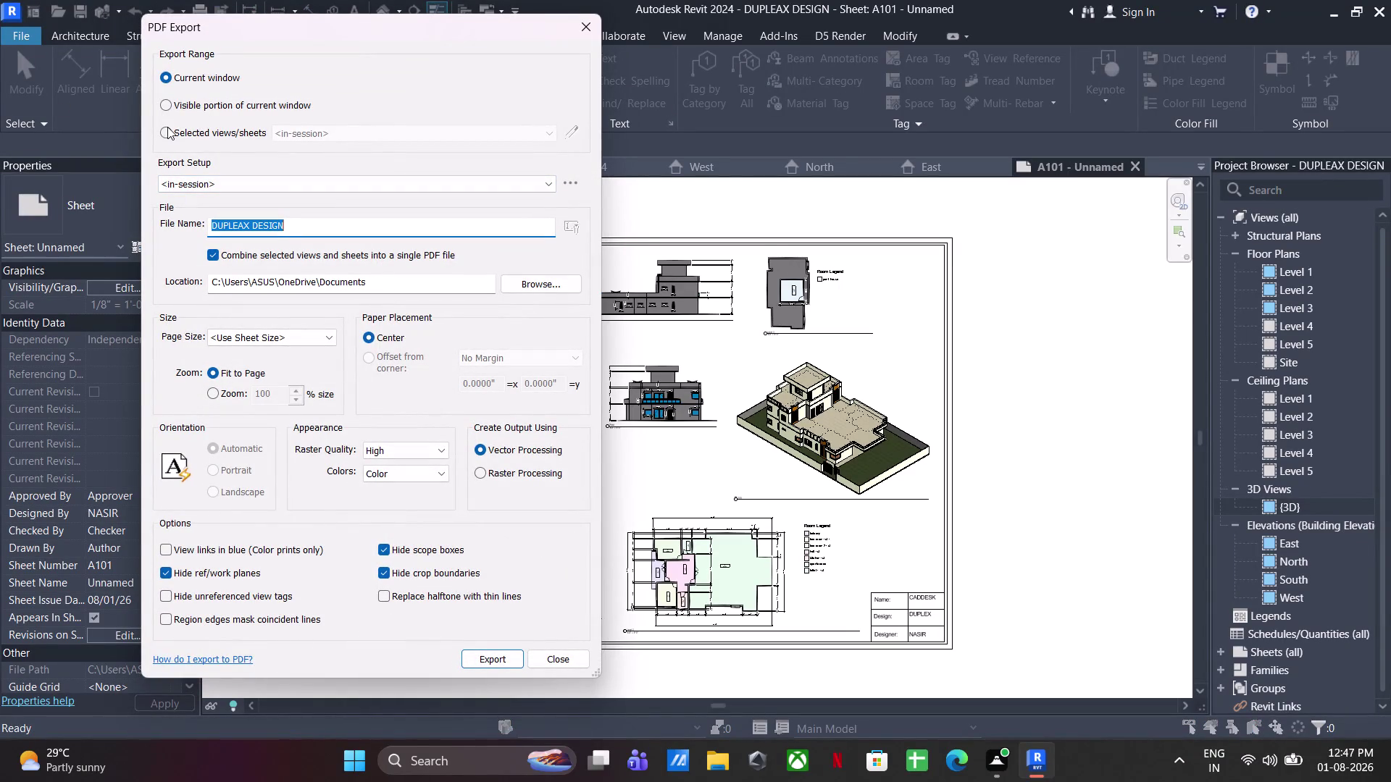
Close the PDF export settings and expand Sheets (all) to reveal sheet A101 - Unnamed.
click(167, 127)
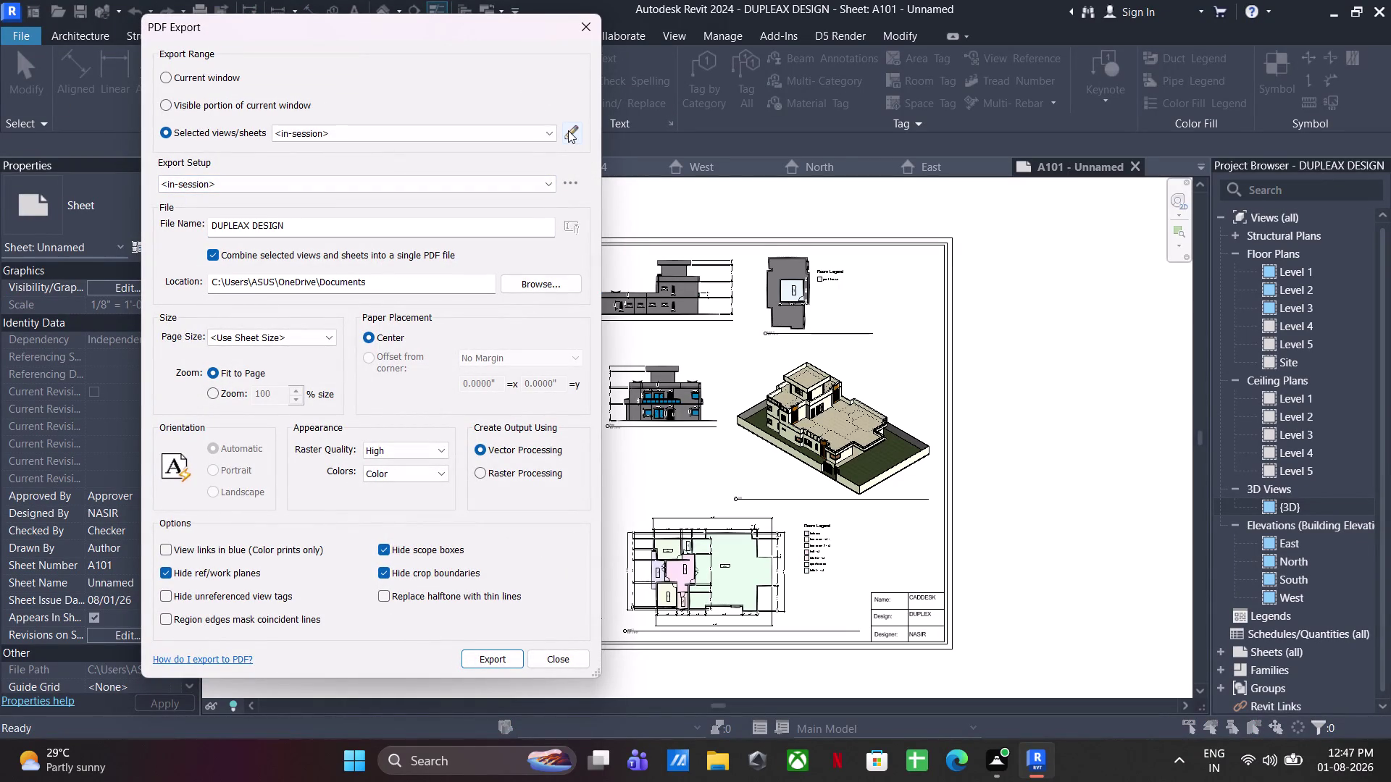
click(581, 21)
scroll(down, 3)
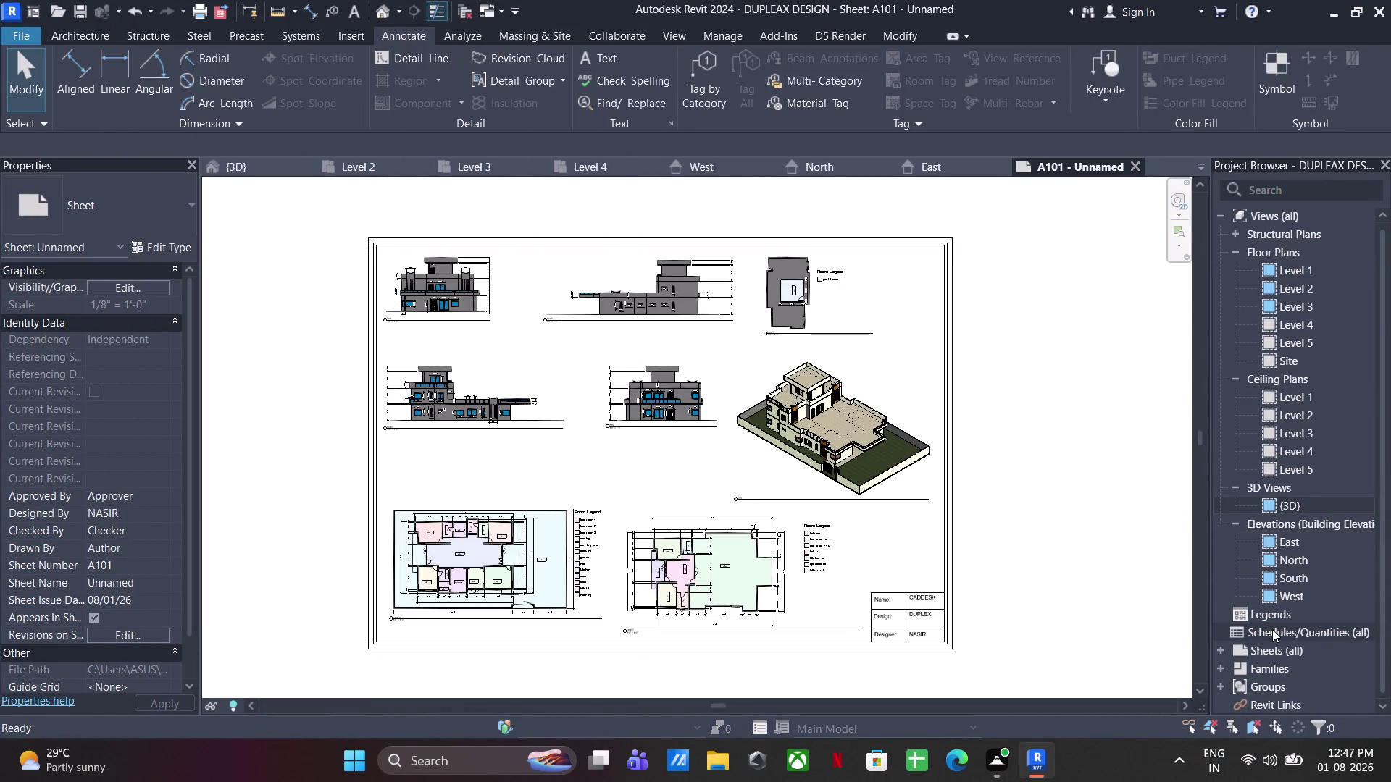
click(1222, 648)
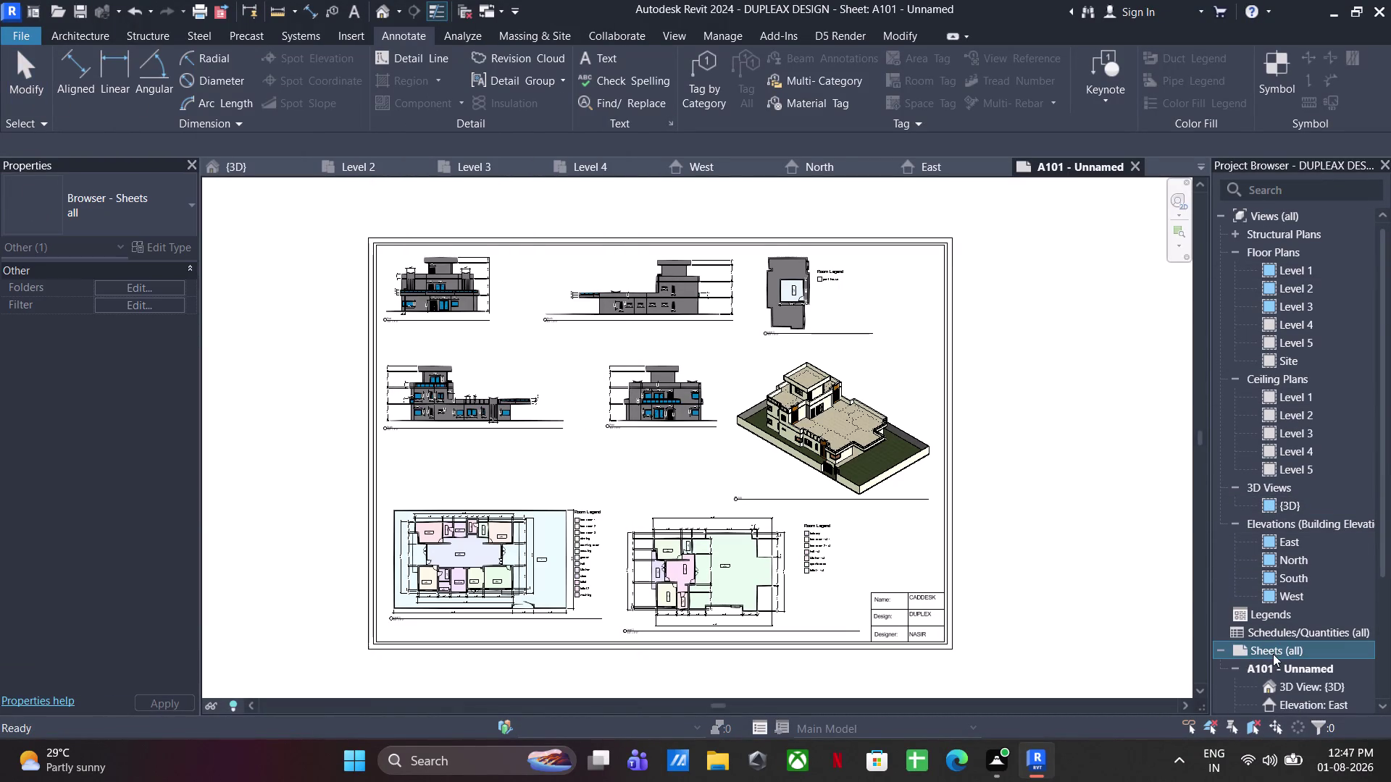
scroll(down, 3)
Rename sheet A101 from 'Unnamed' to 'PLAN AND ELEVATION EXTTERIOR'.
right_click(1302, 511)
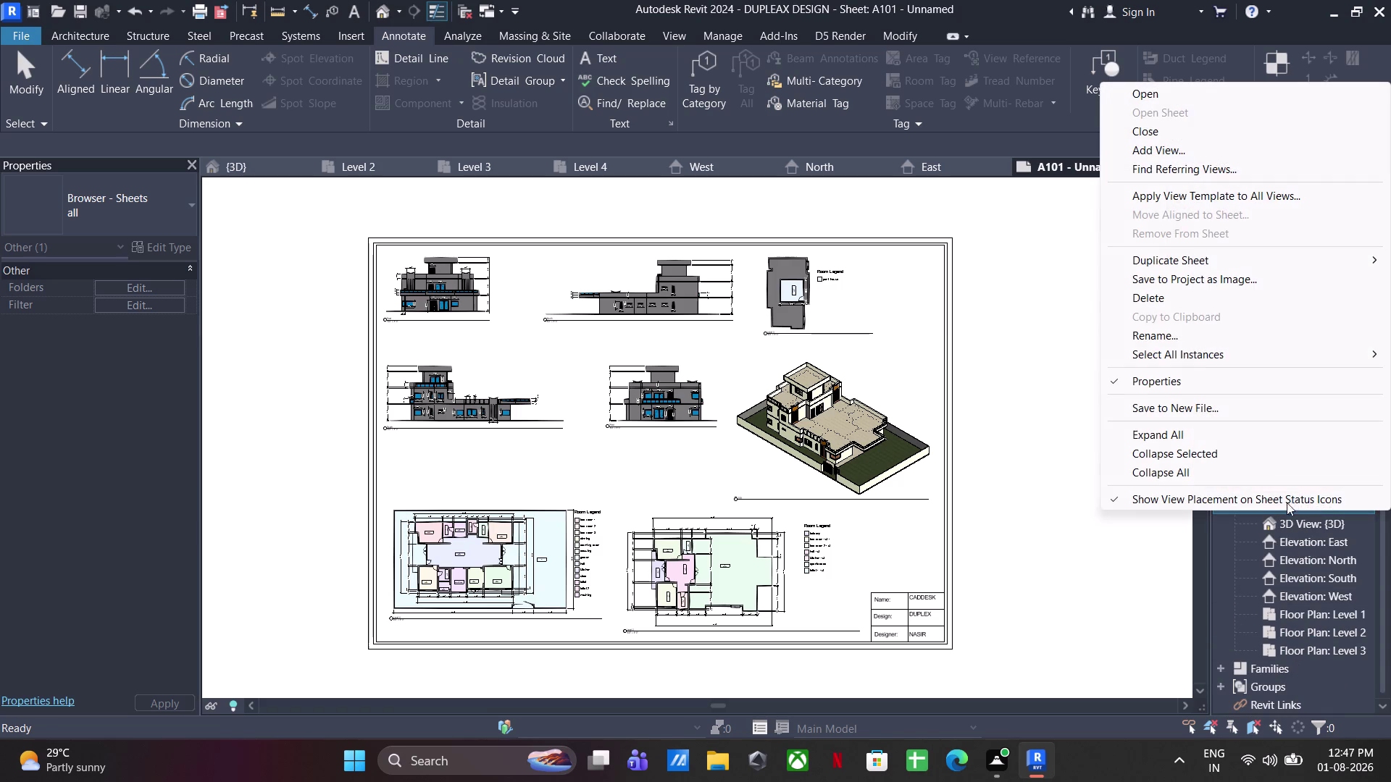
click(1176, 338)
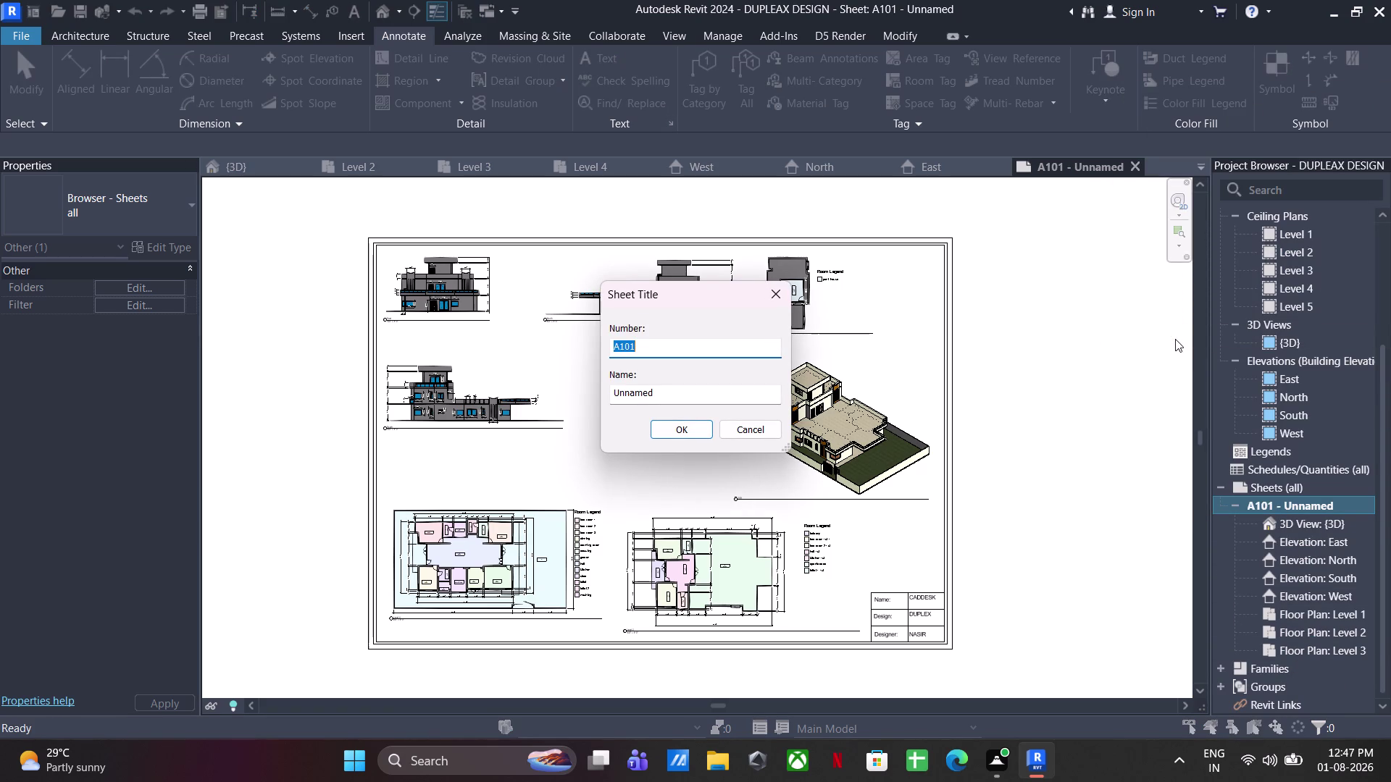
click(682, 404)
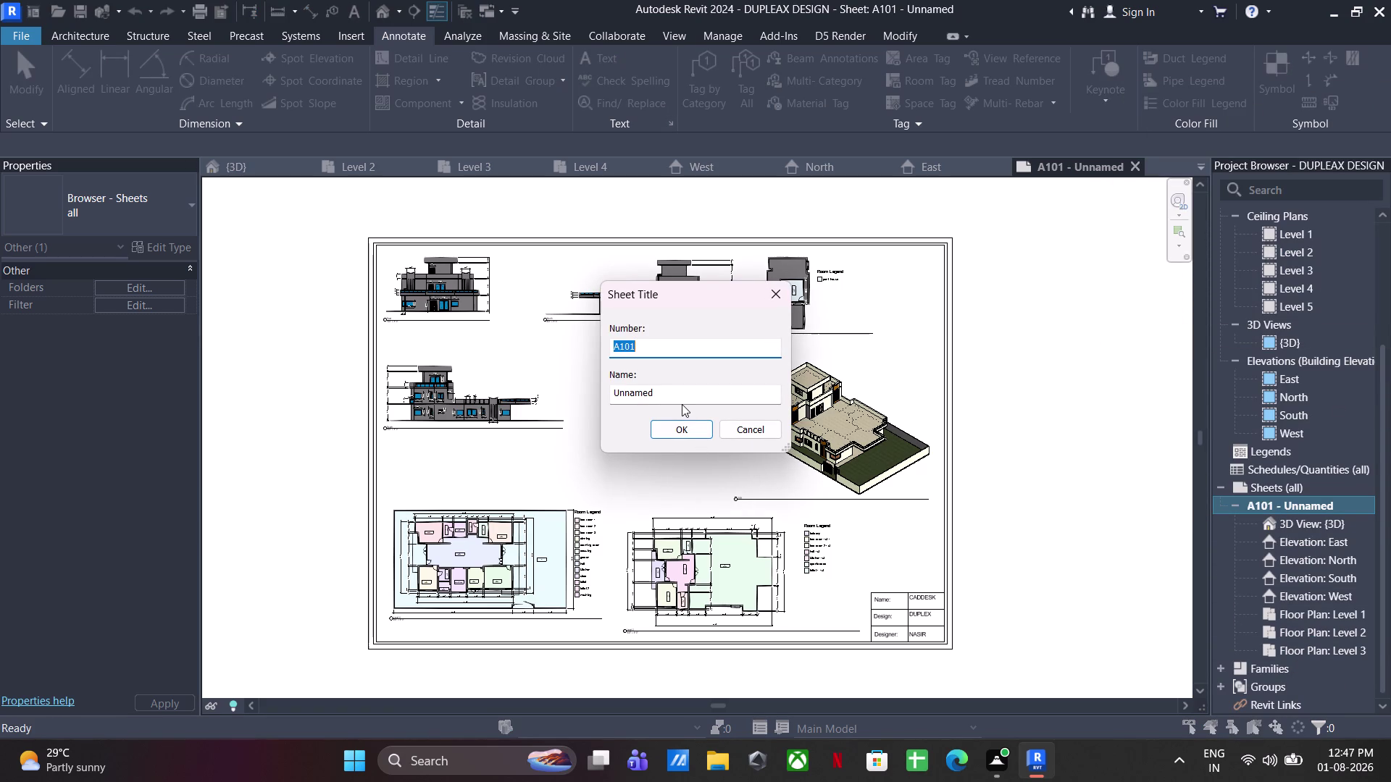
click(679, 396)
drag(680, 395, 540, 408)
text(P)
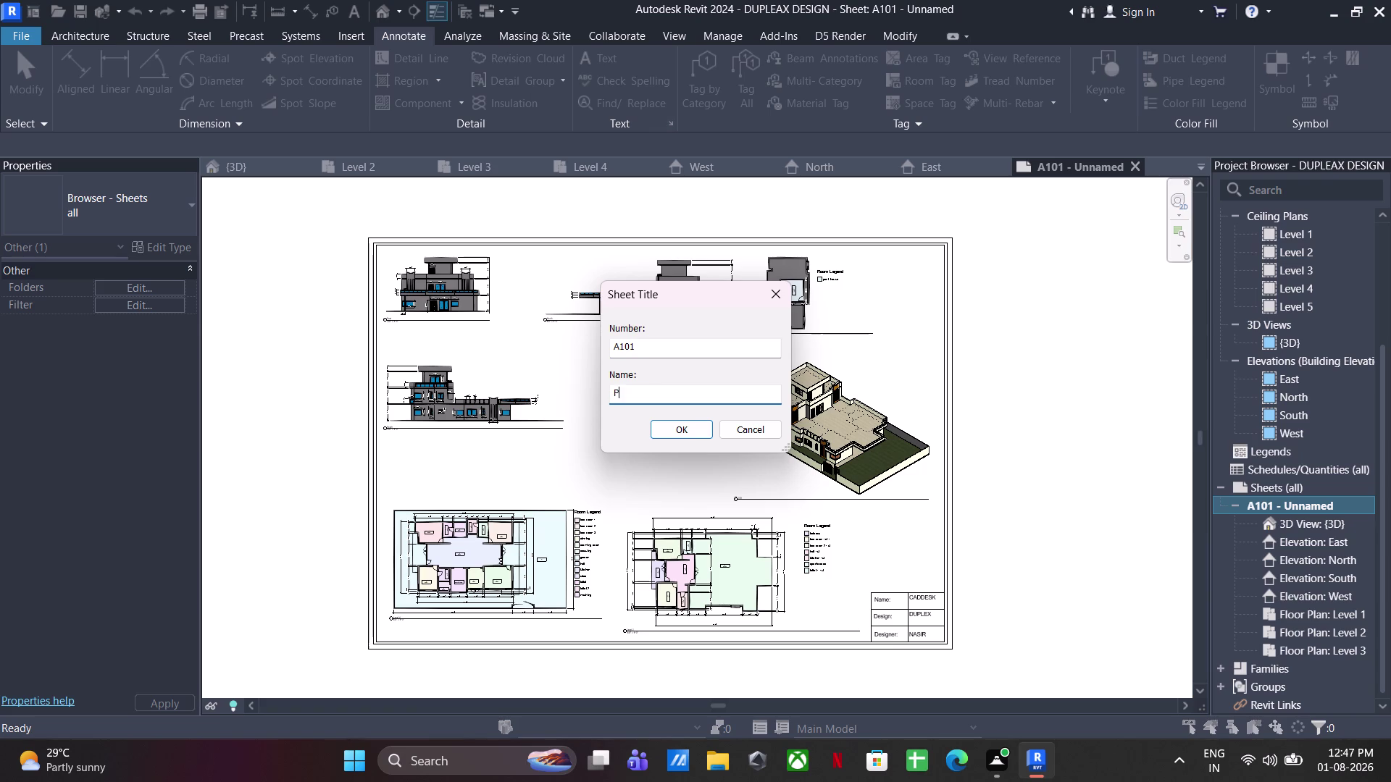
text(LAN AND E)
text(LEVATION)
key(space)
text(EXTTE)
text(RIOR)
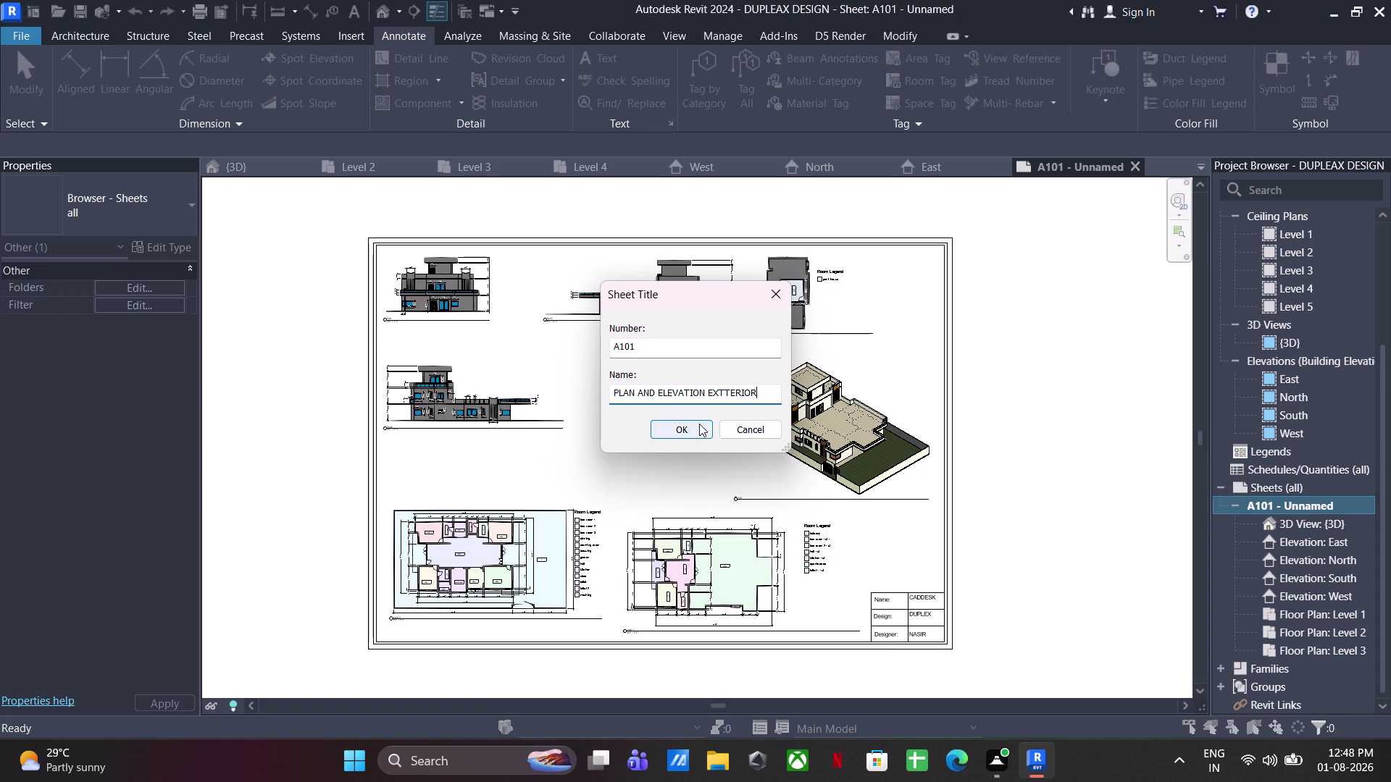
click(699, 424)
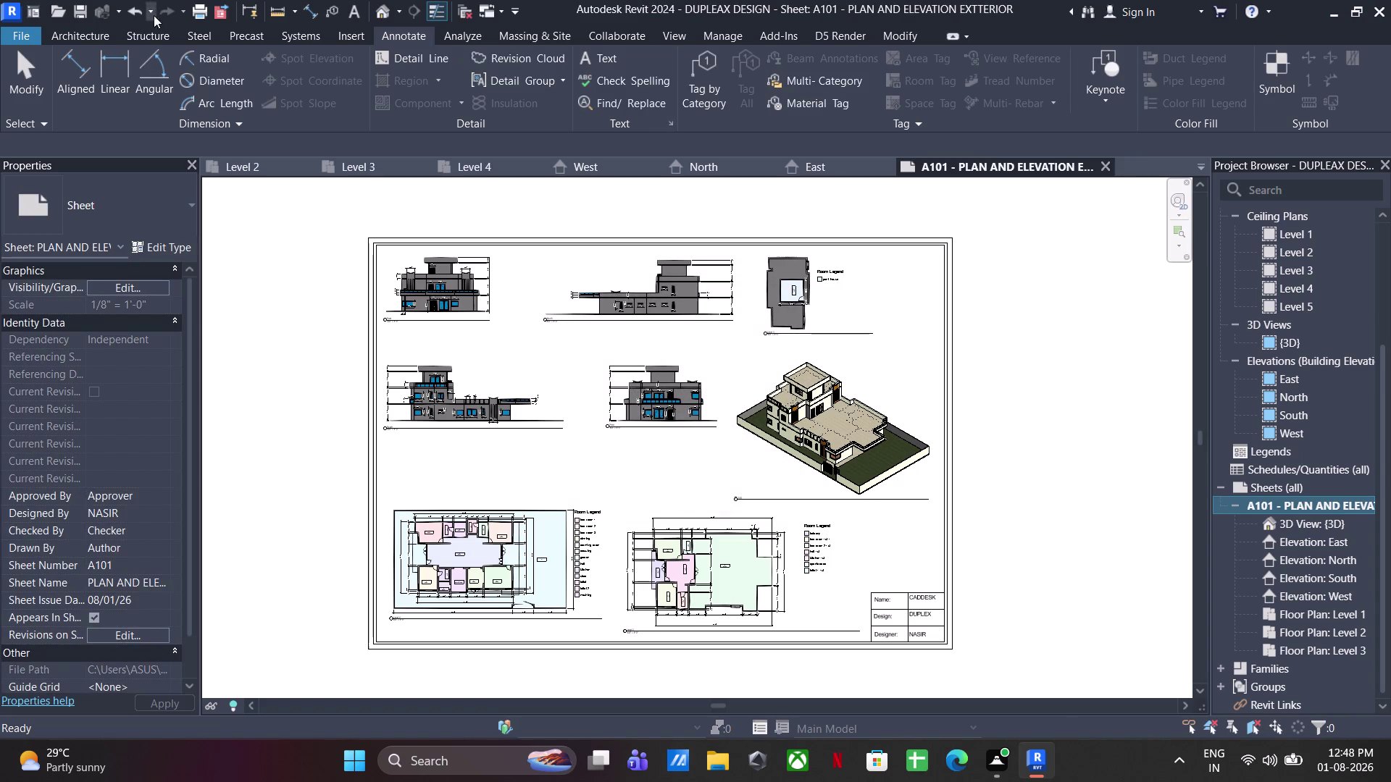
Reopen the PDF export settings with only sheet A101 selected for export.
click(27, 36)
click(82, 340)
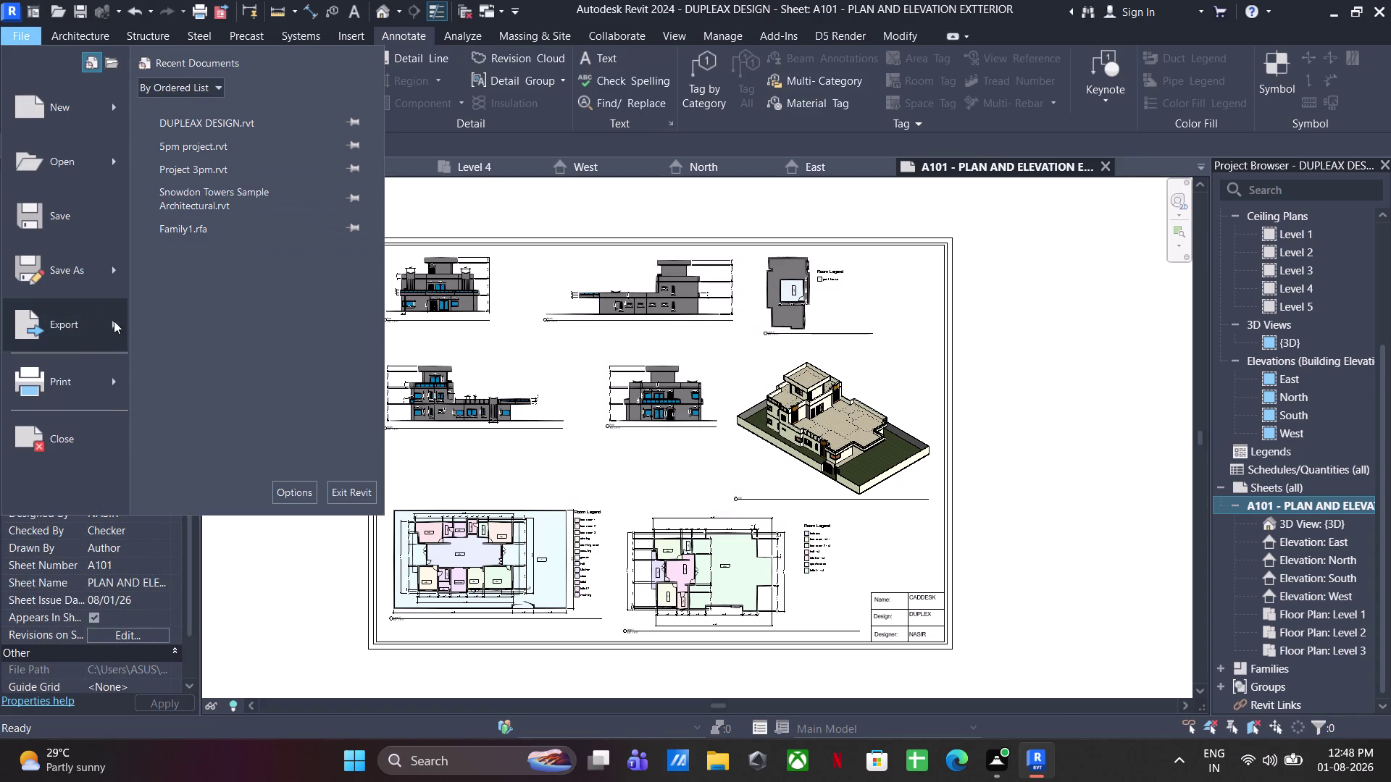
click(191, 191)
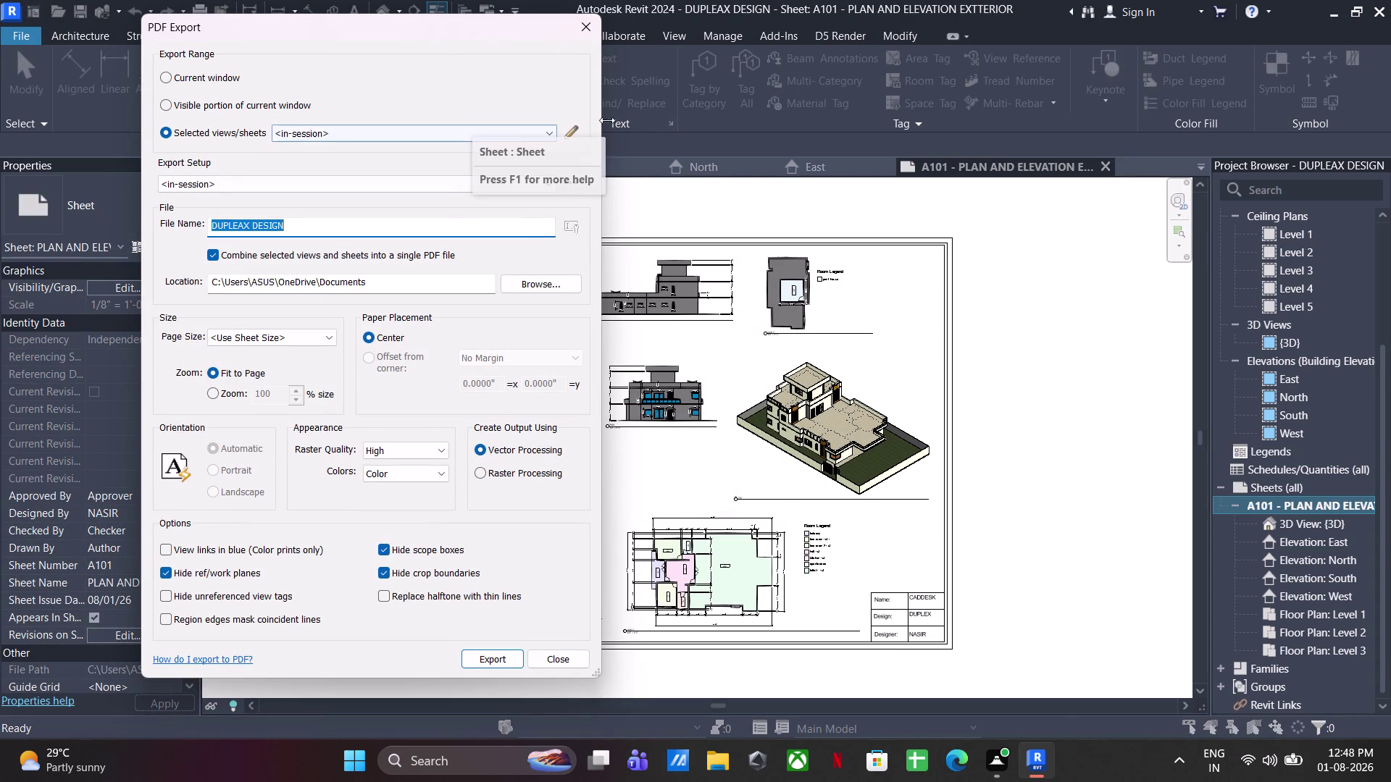
click(566, 132)
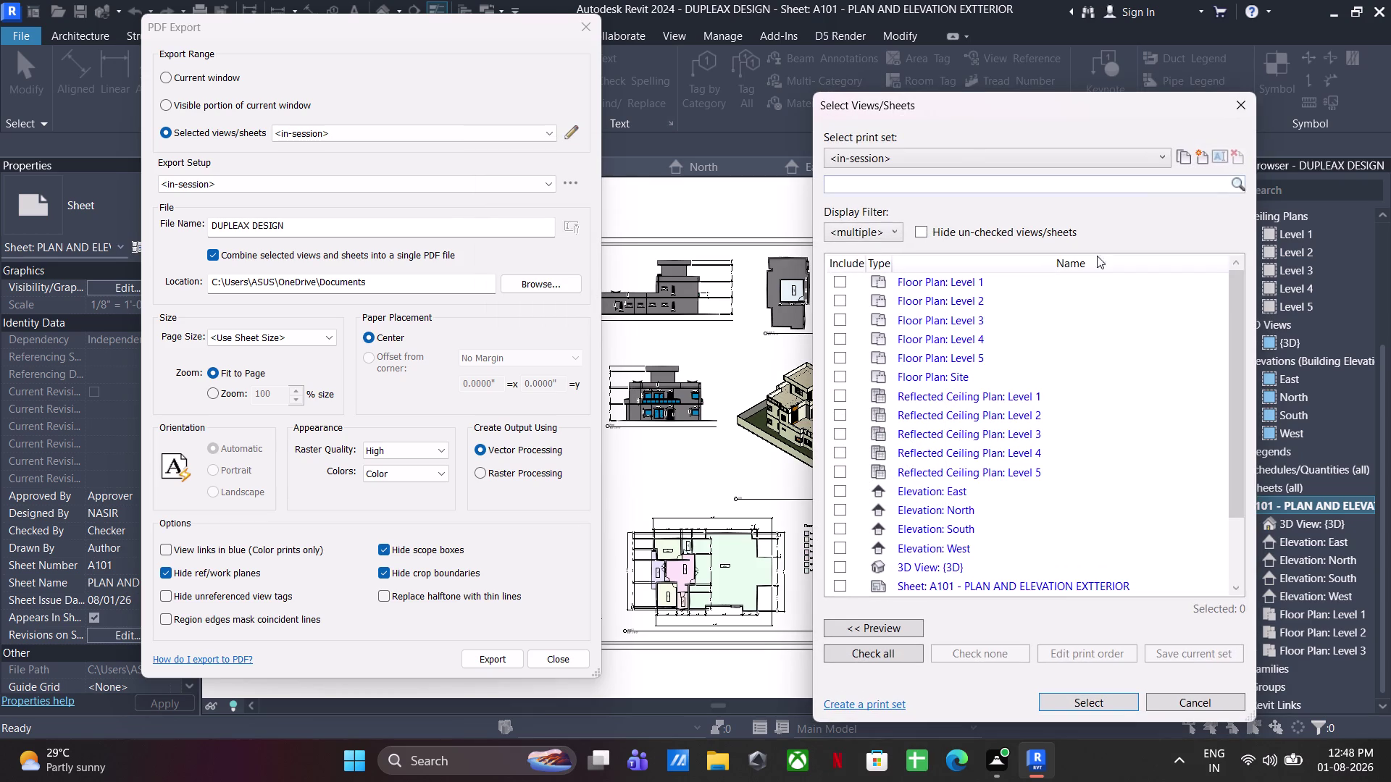
scroll(down, 3)
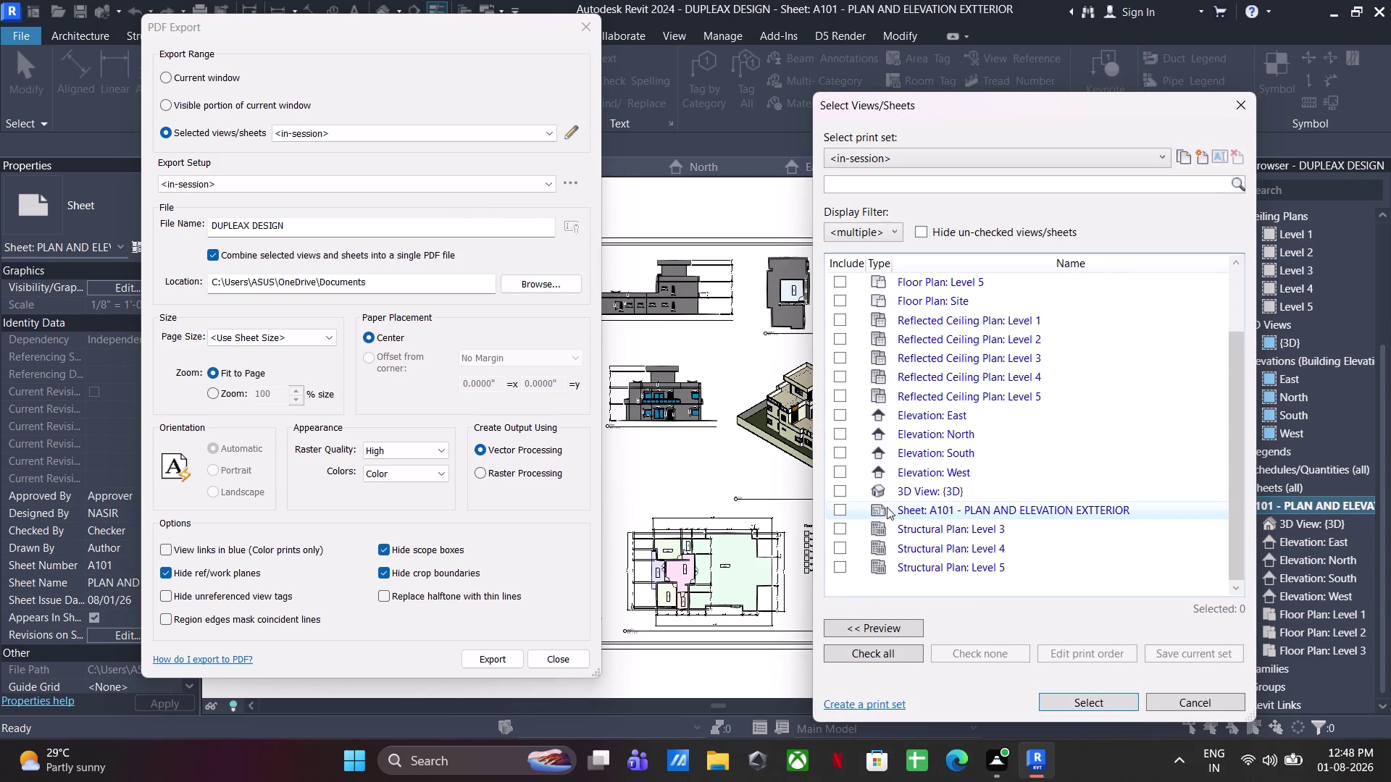
click(835, 506)
click(1083, 701)
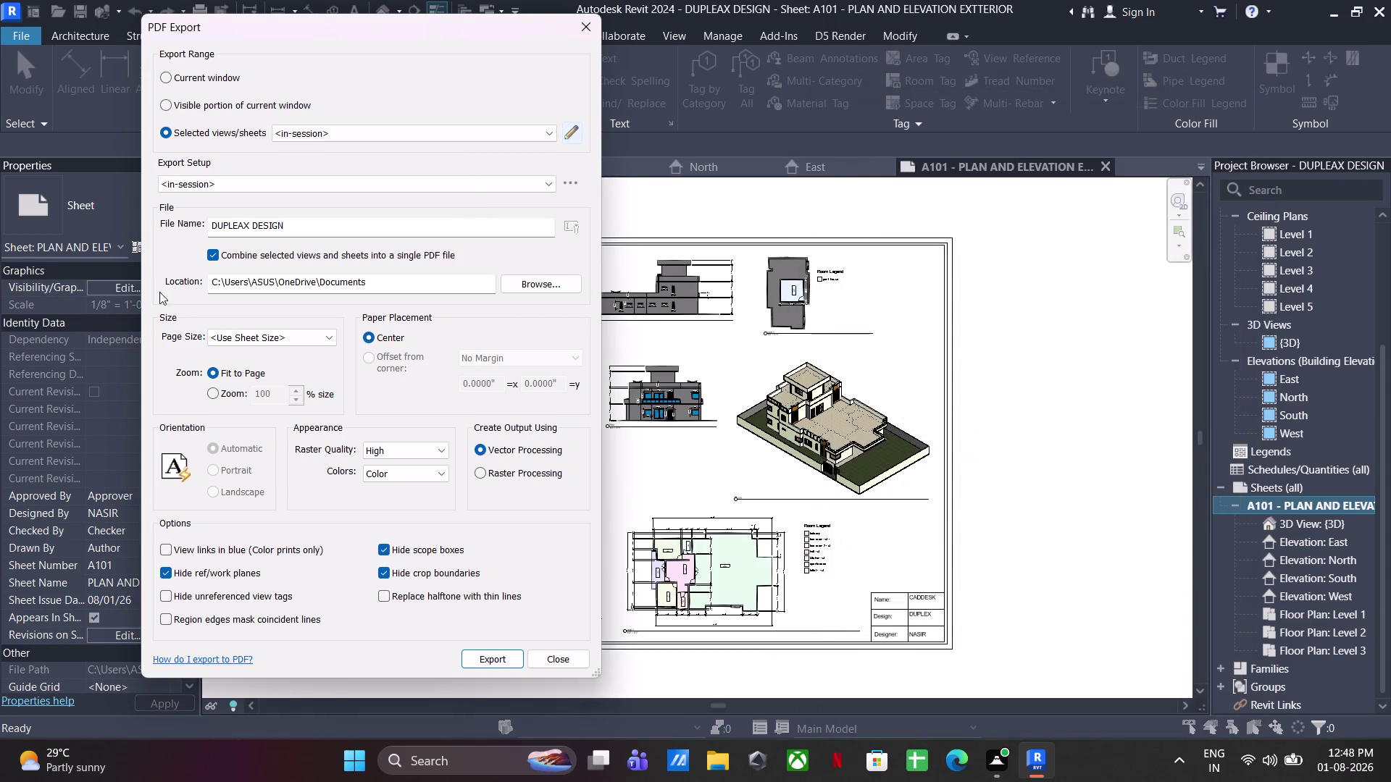
click(536, 288)
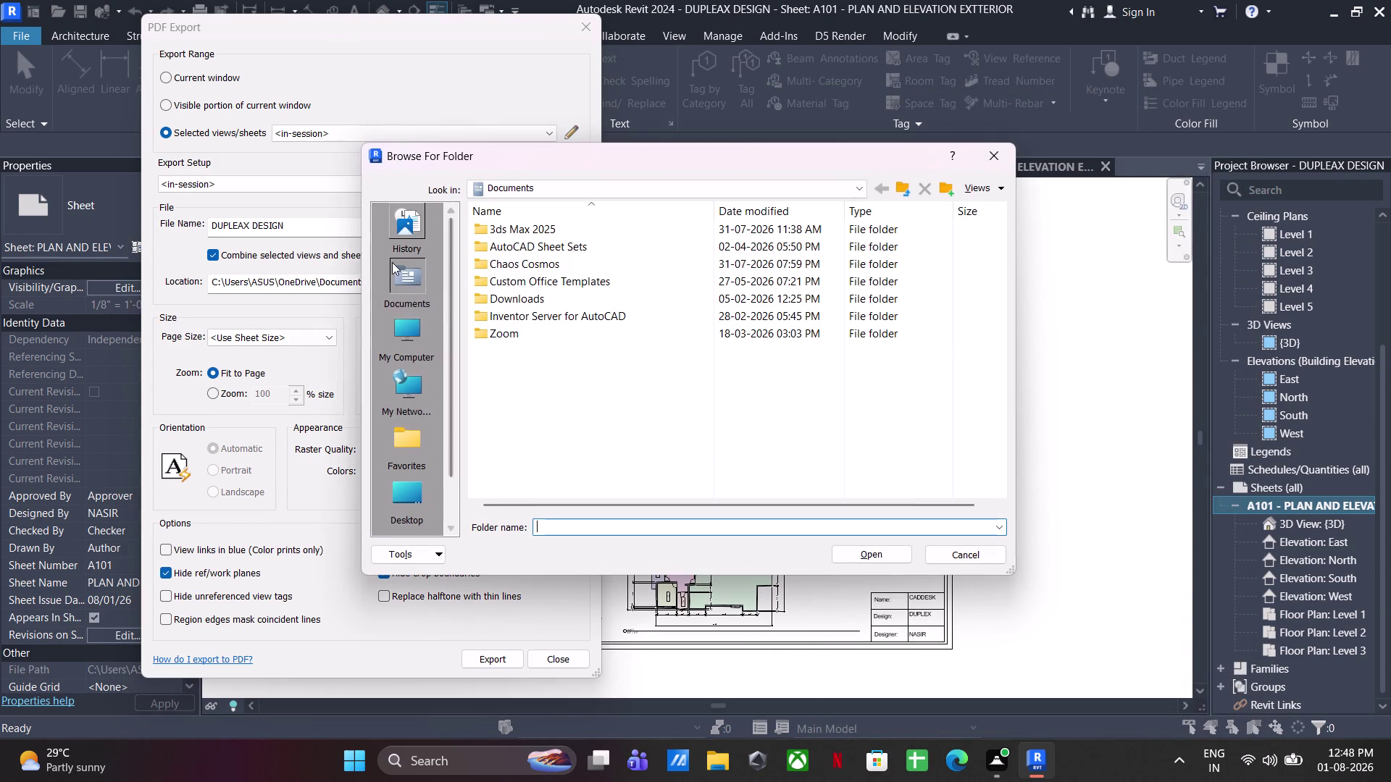
Export the PDF to the Desktop as 'DUPLEAX DESIGN EXTERIOR PLAN AND ELEVATIONS'.
click(415, 492)
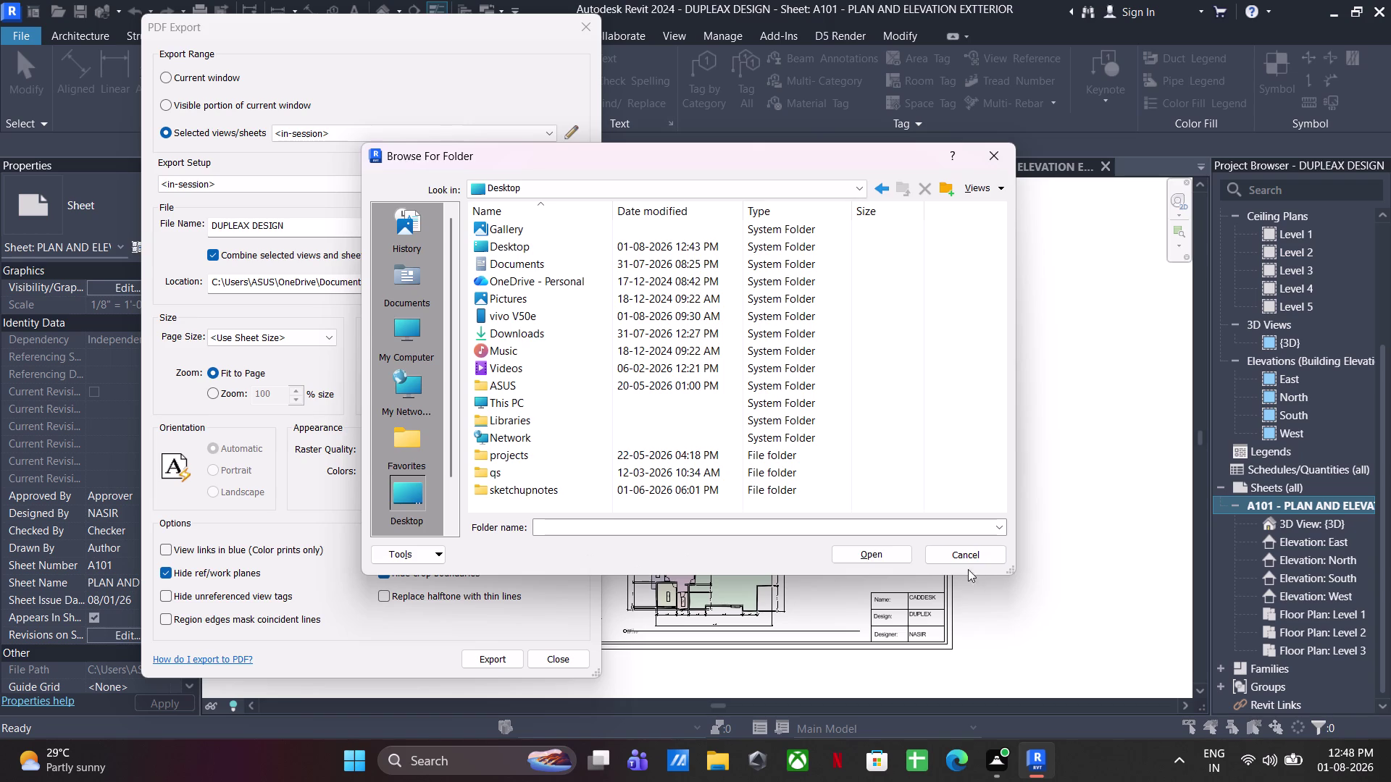
click(901, 549)
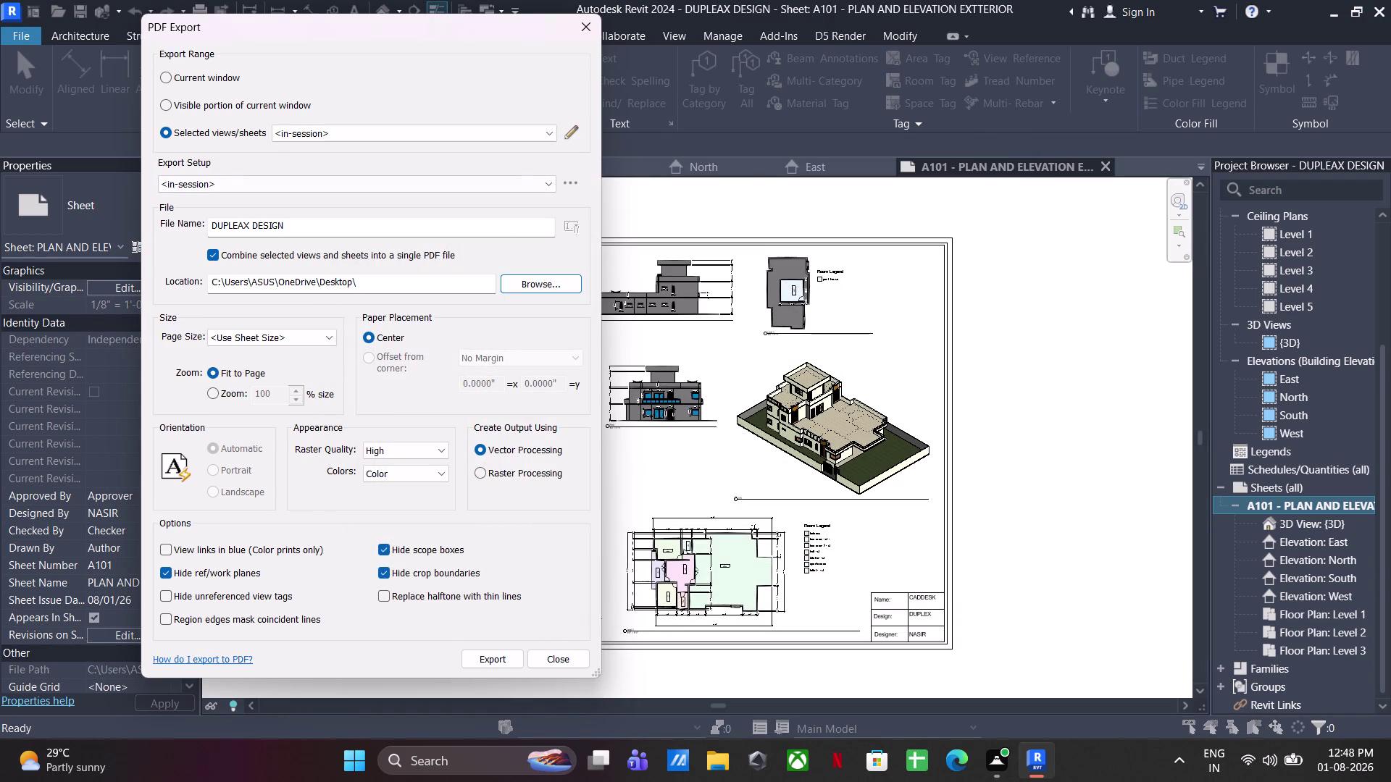
click(320, 236)
key(space)
text(EXT)
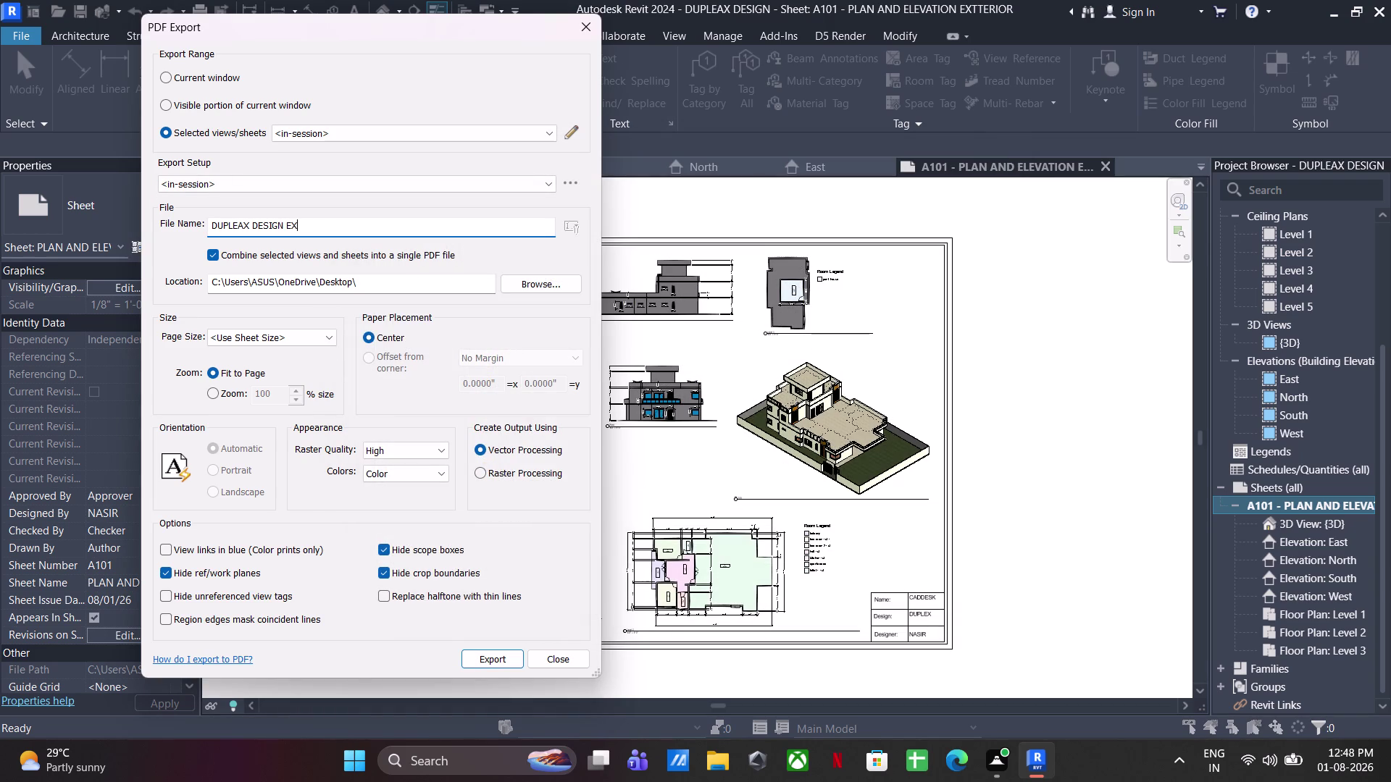
text(ERIOR PL)
text(AN AND EX)
key(BackSpace)
text(LEVATI)
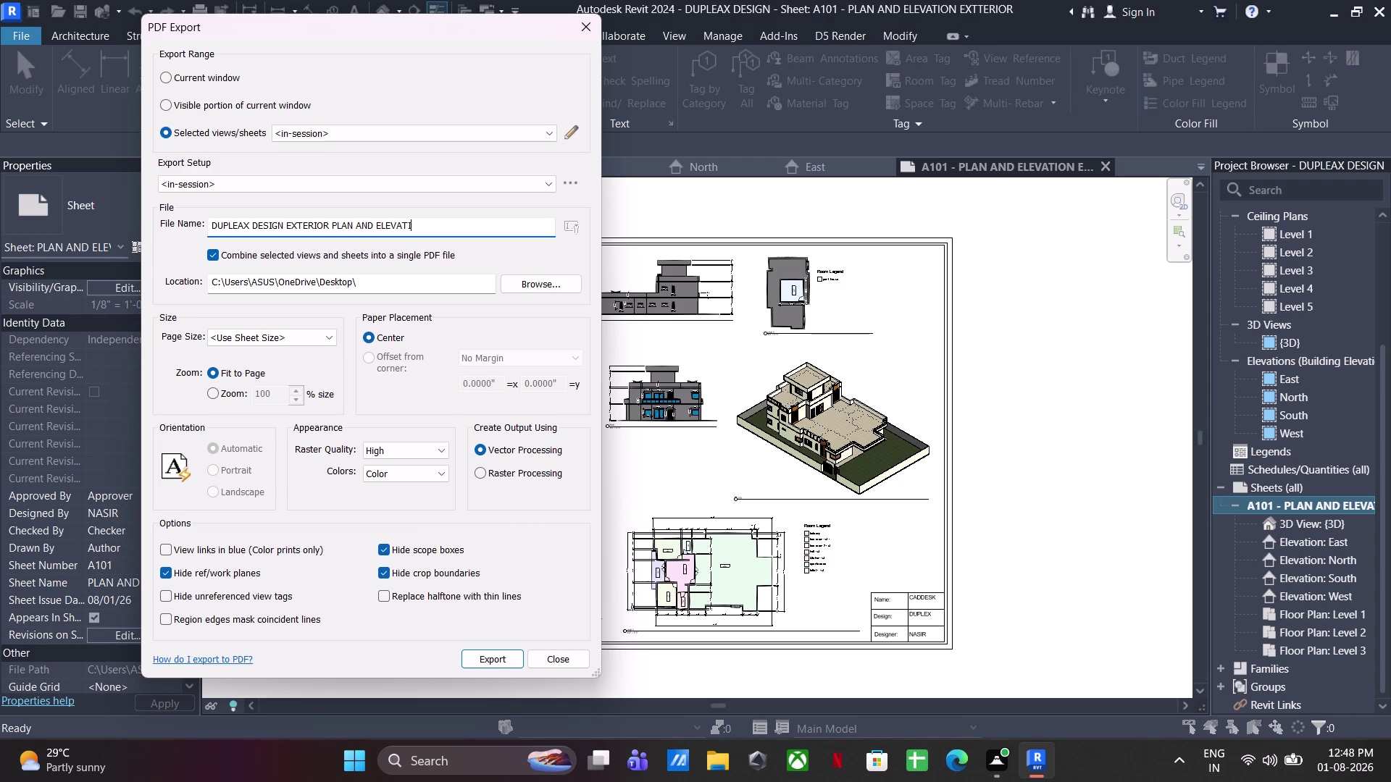
text(ONS)
click(503, 662)
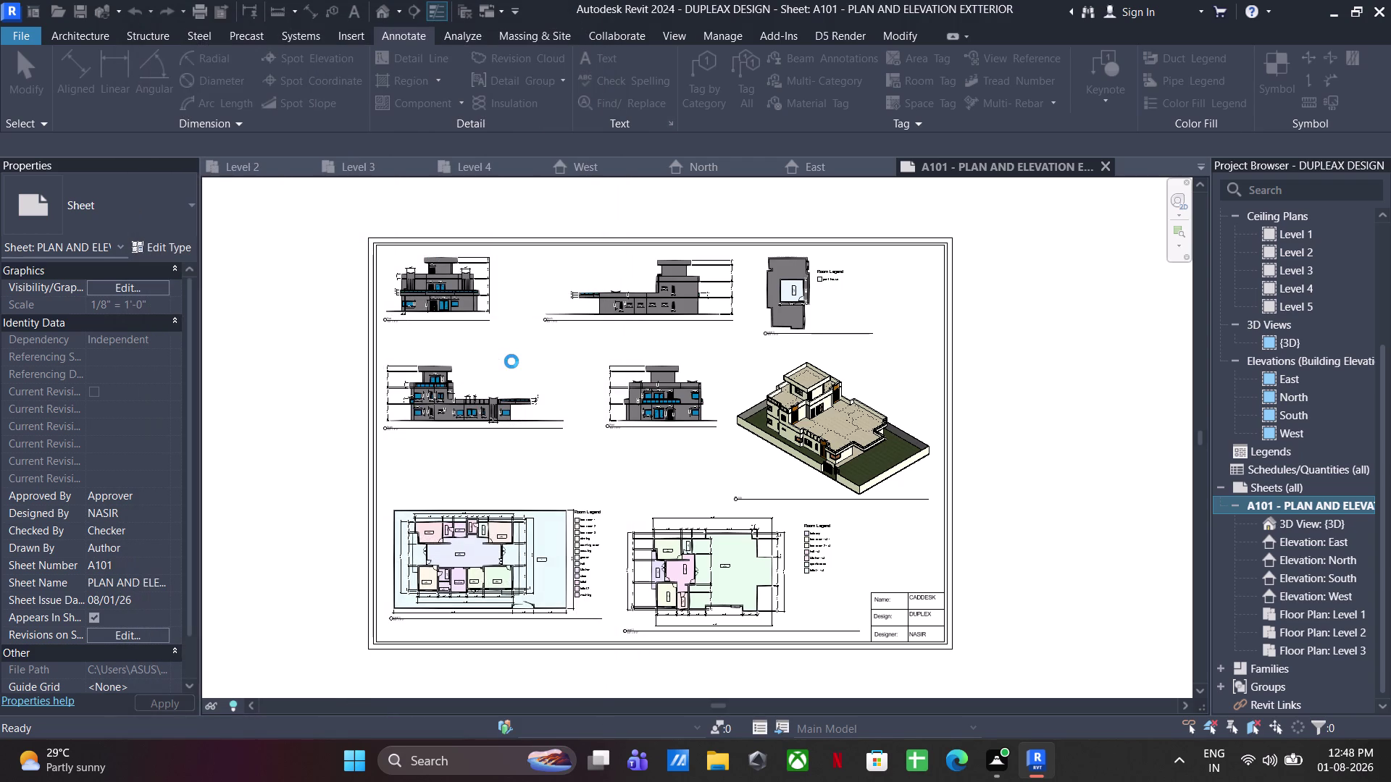